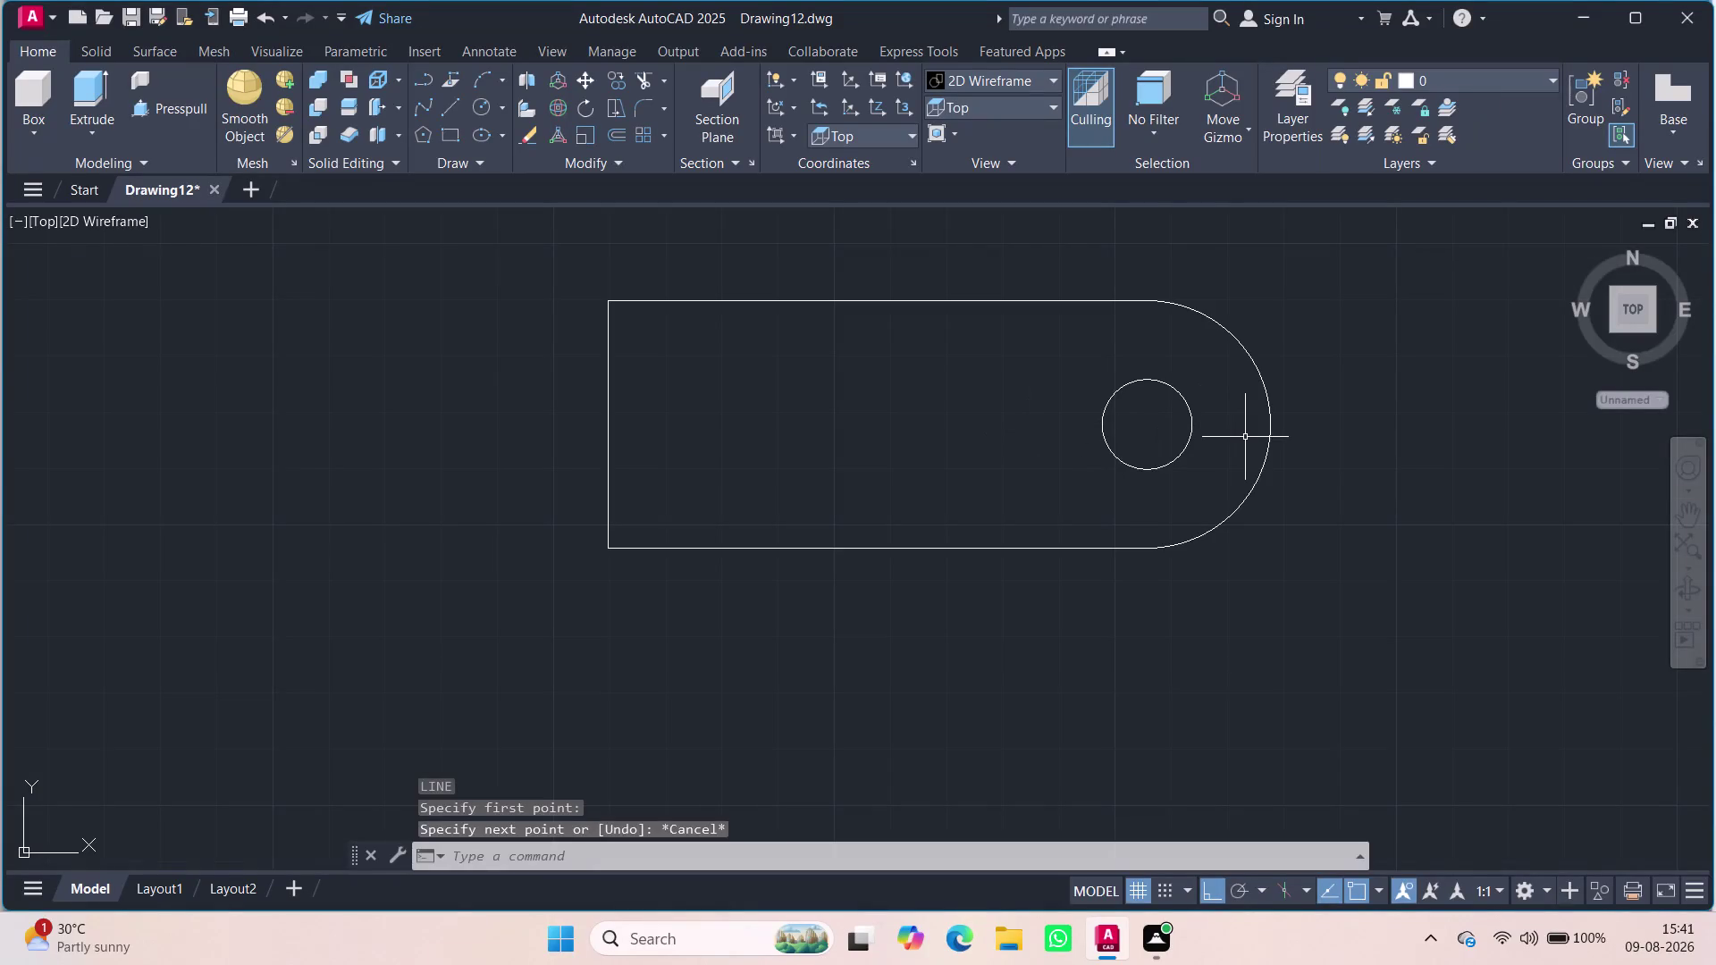
Draw a 40-unit horizontal line leftward from the circle's right quadrant.
key(space)
click(1193, 422)
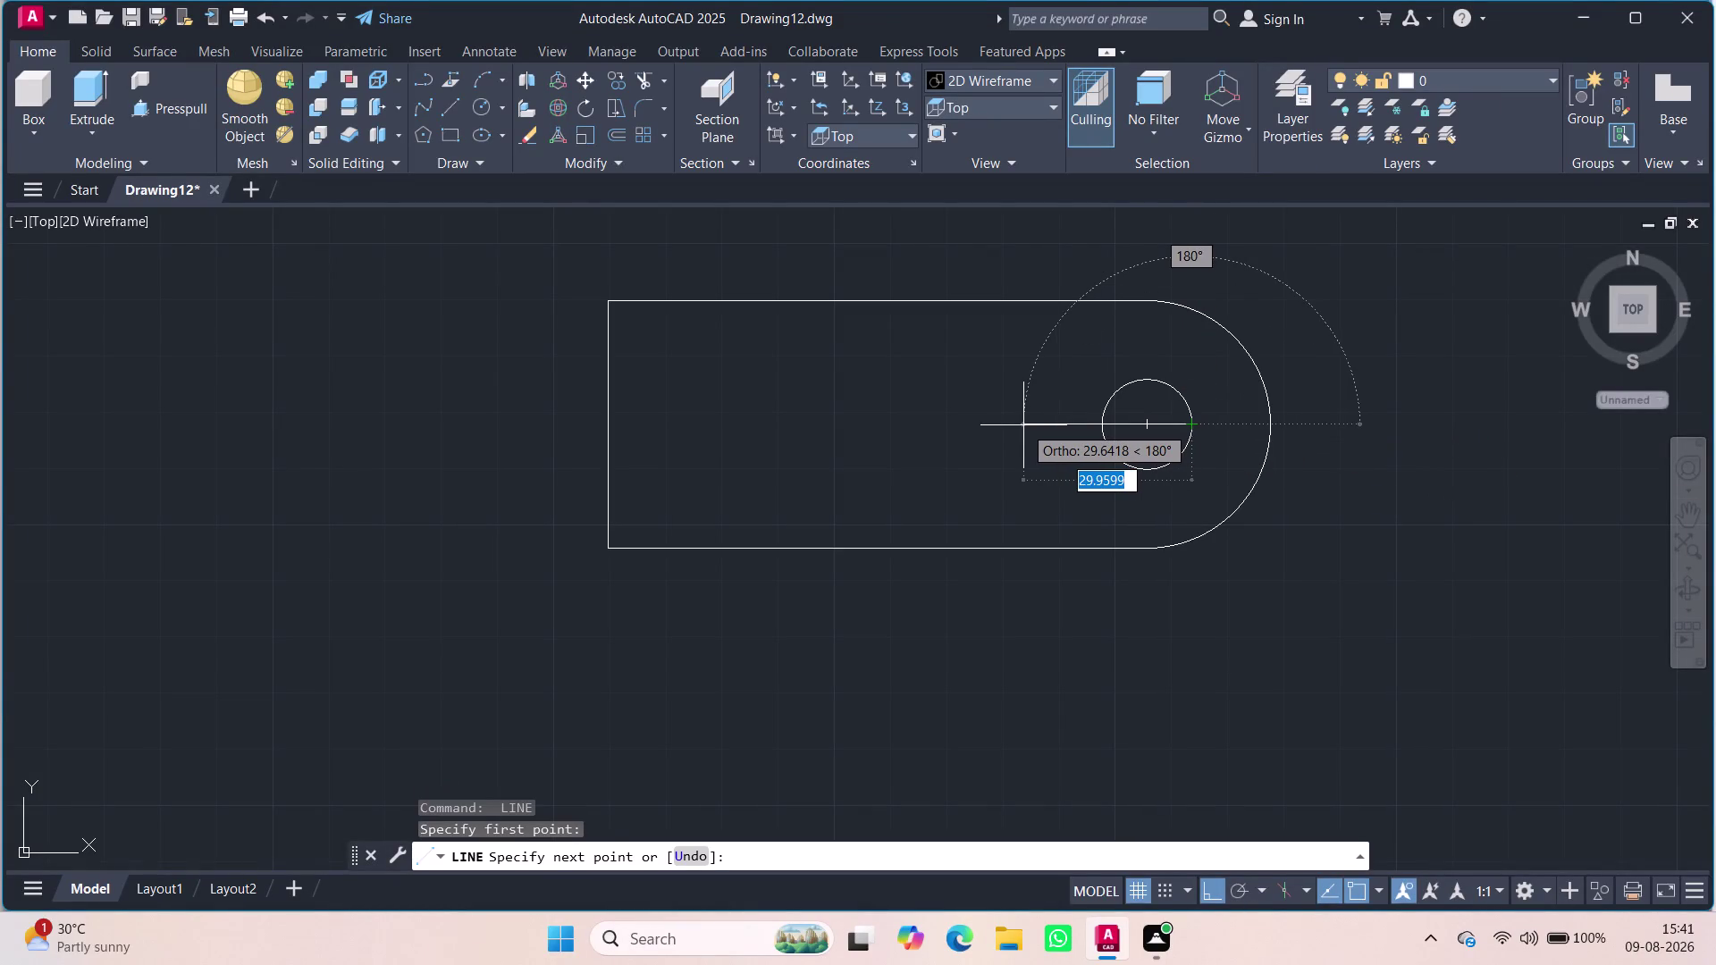
text(40)
key(Return)
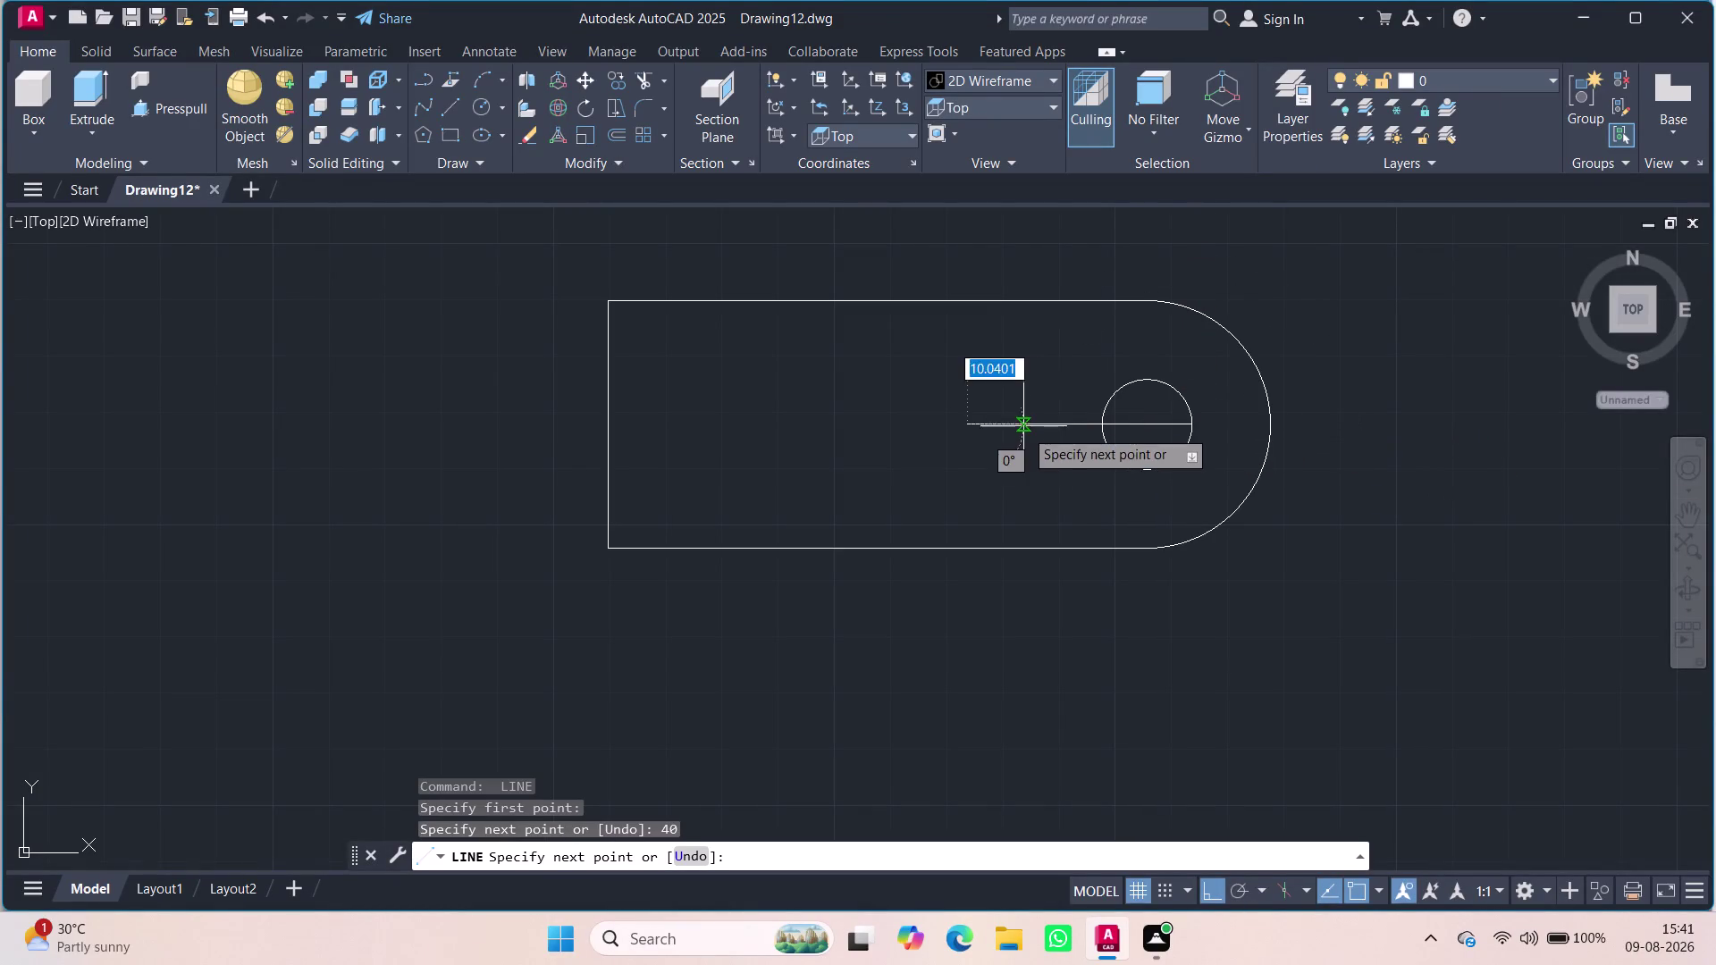
key(Escape)
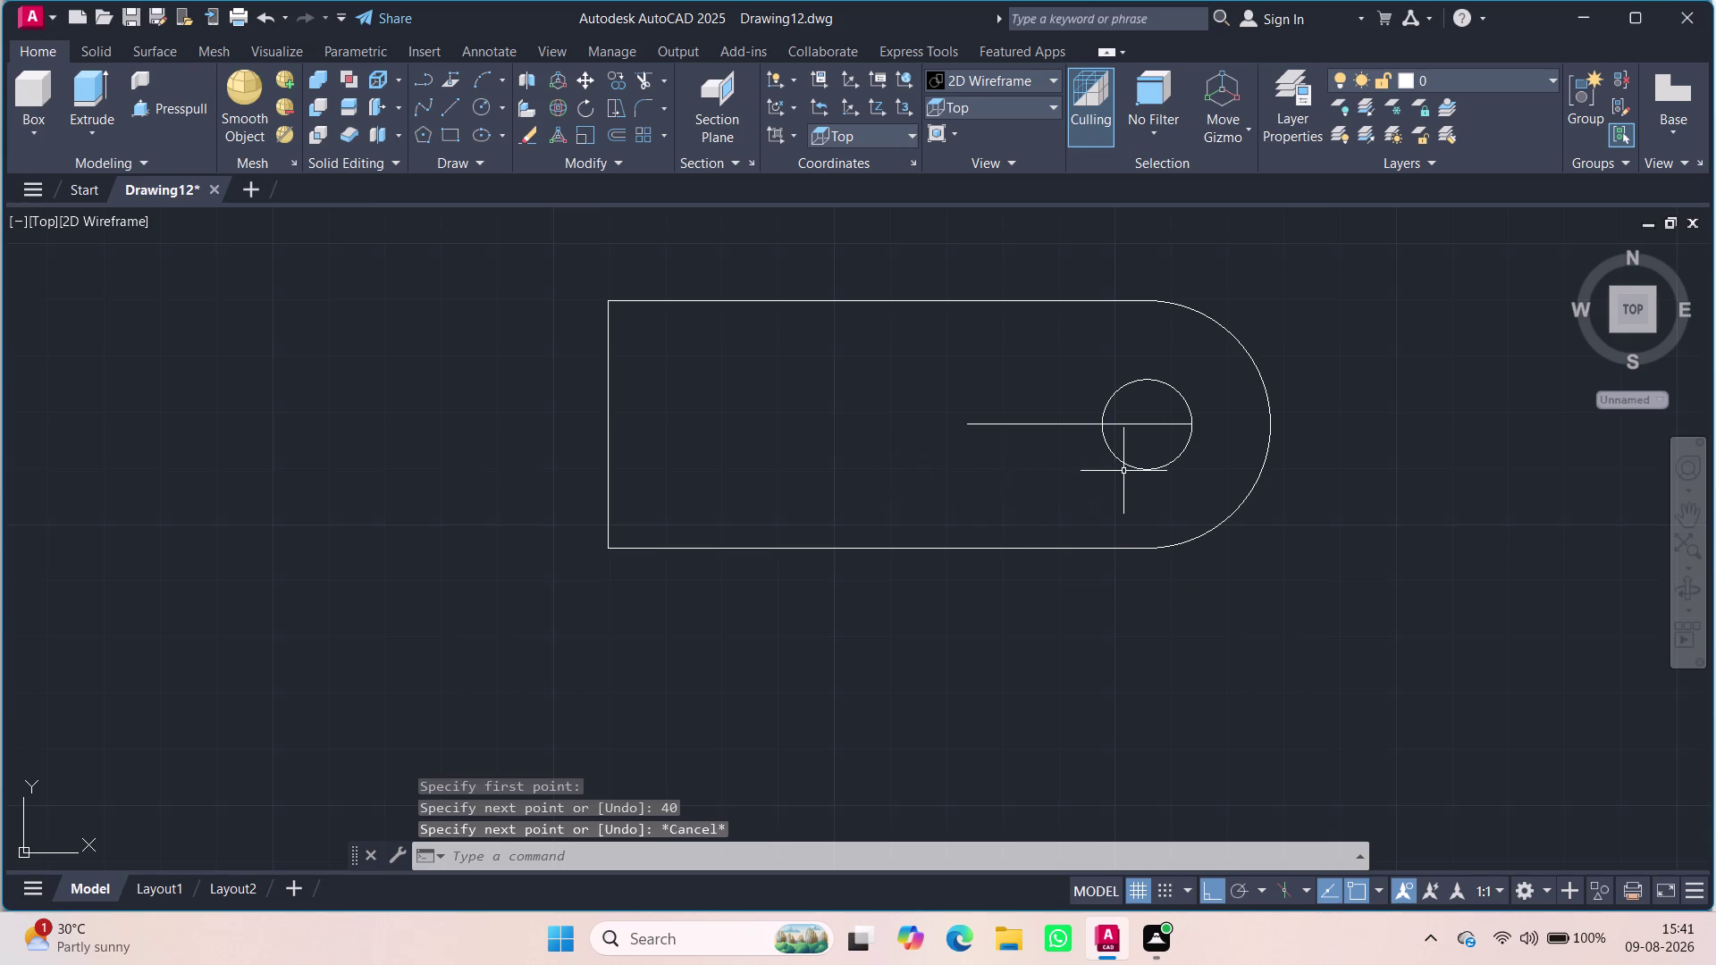